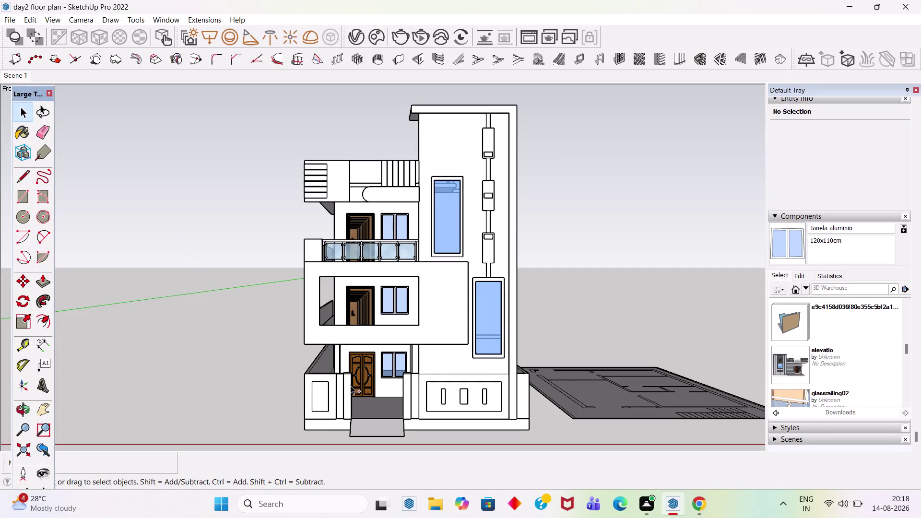
key(ctrl+s)
click(251, 359)
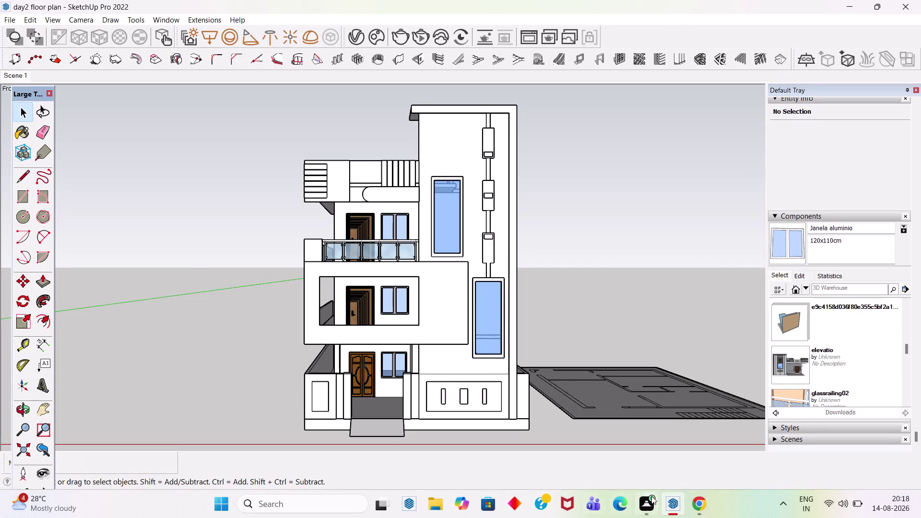